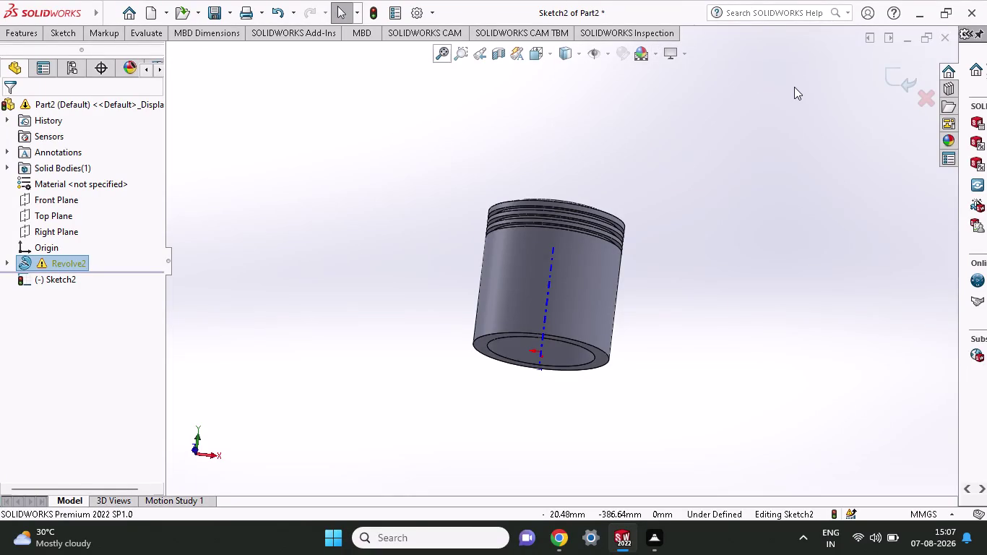
middle_drag(713, 180, 655, 285)
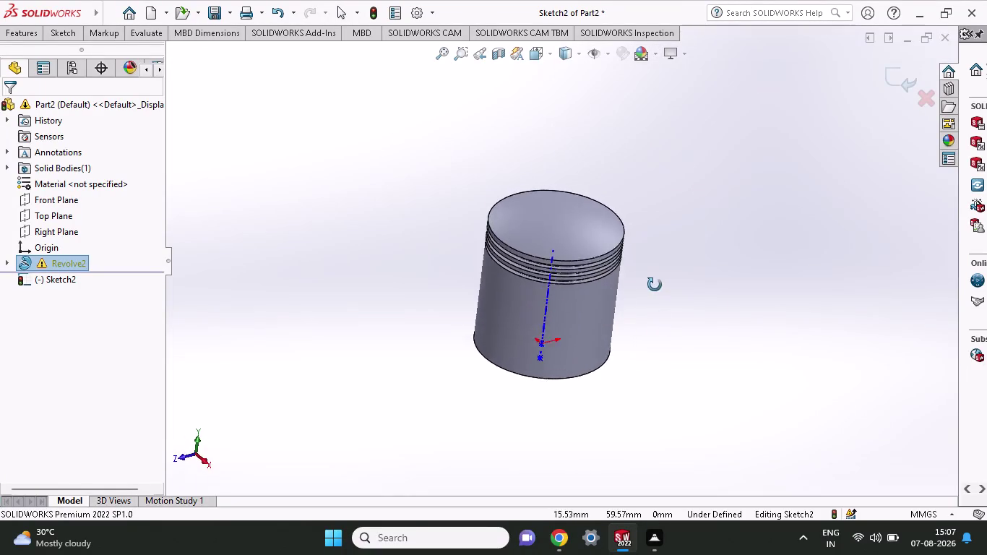
middle_drag(655, 285, 648, 279)
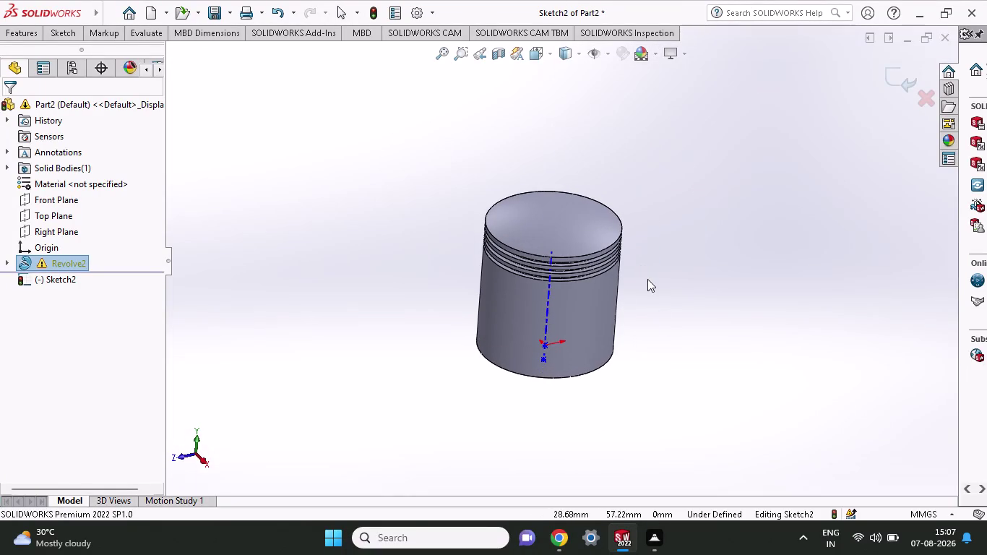